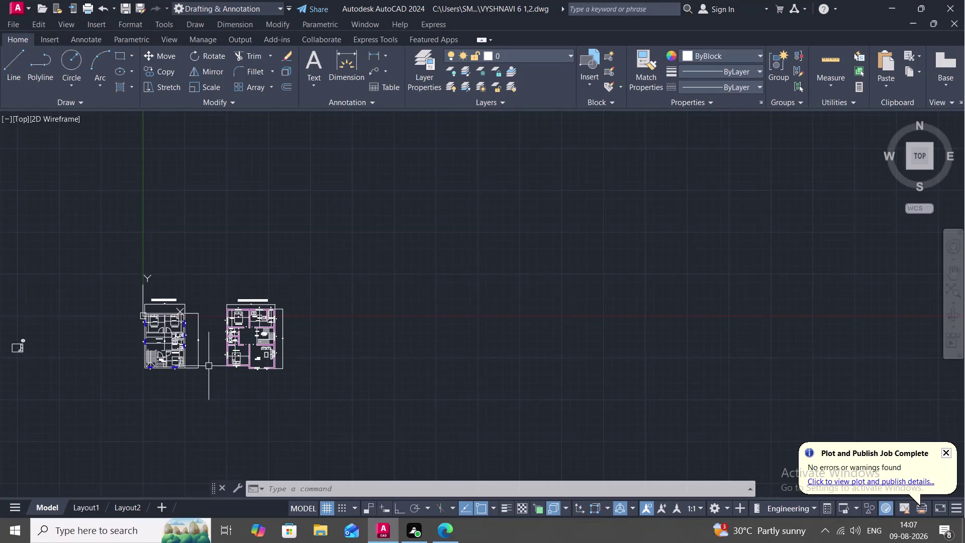
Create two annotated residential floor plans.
Zoom the view on both house floor plans and open the File menu.
scroll(up, 3)
scroll(down, 3)
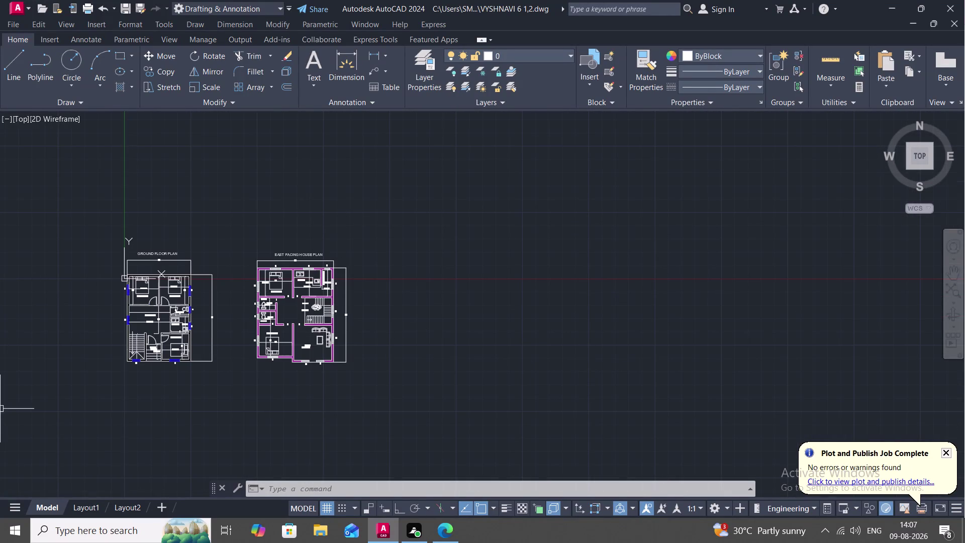
click(16, 38)
click(8, 20)
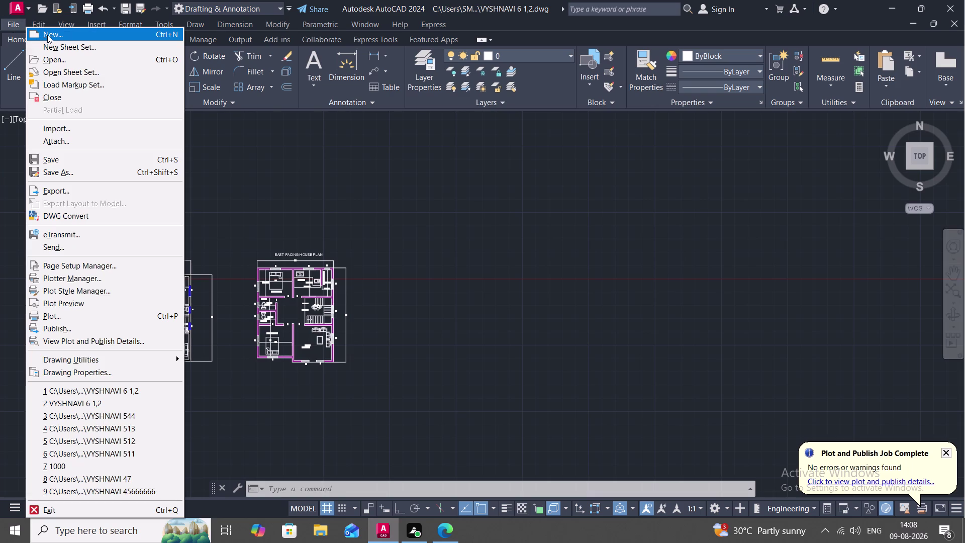
Launch the Create Sheet Set wizard from File > New Sheet Set, then cancel and quit it.
click(55, 45)
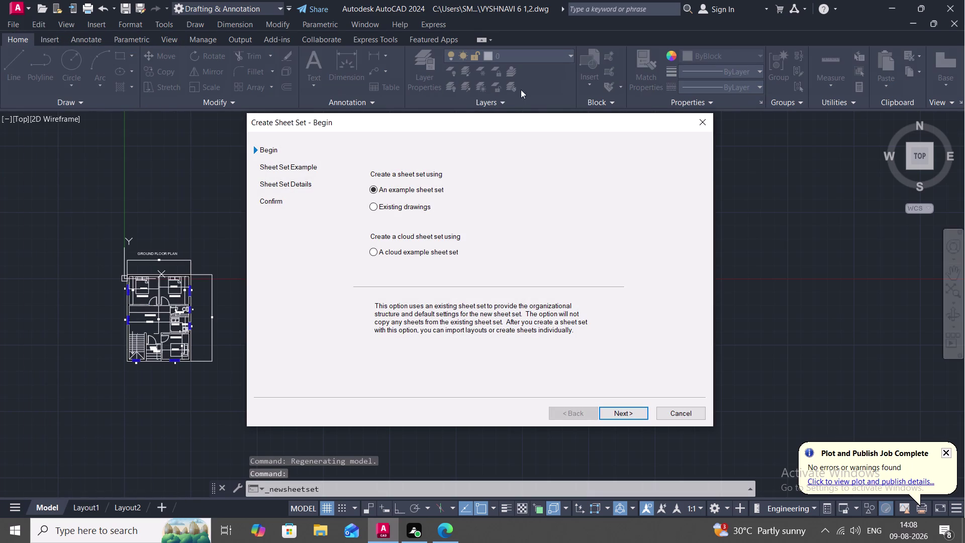
click(702, 117)
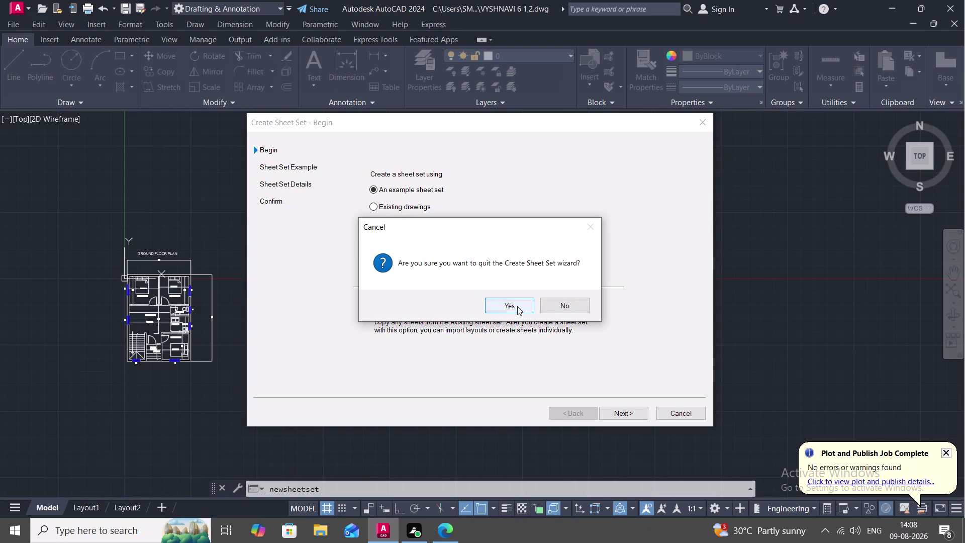
click(567, 303)
click(704, 116)
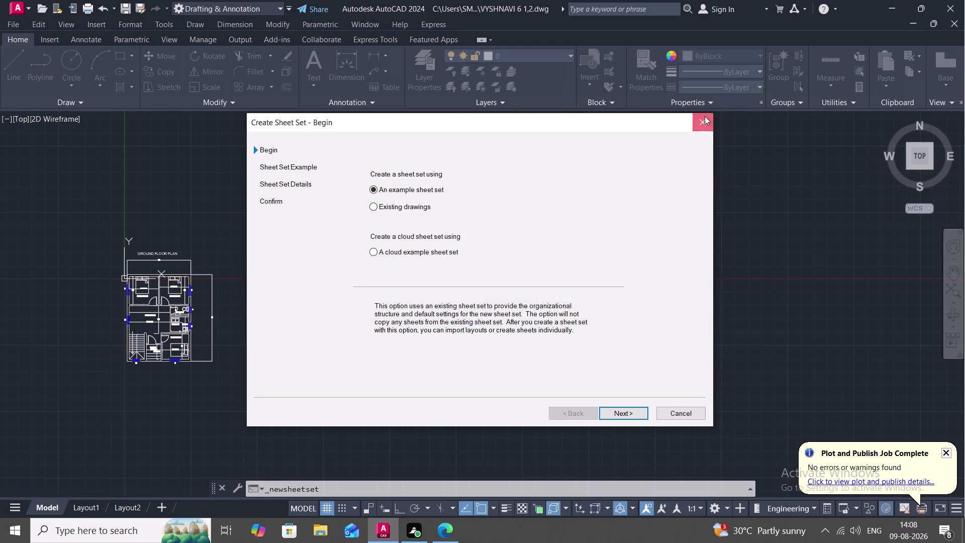